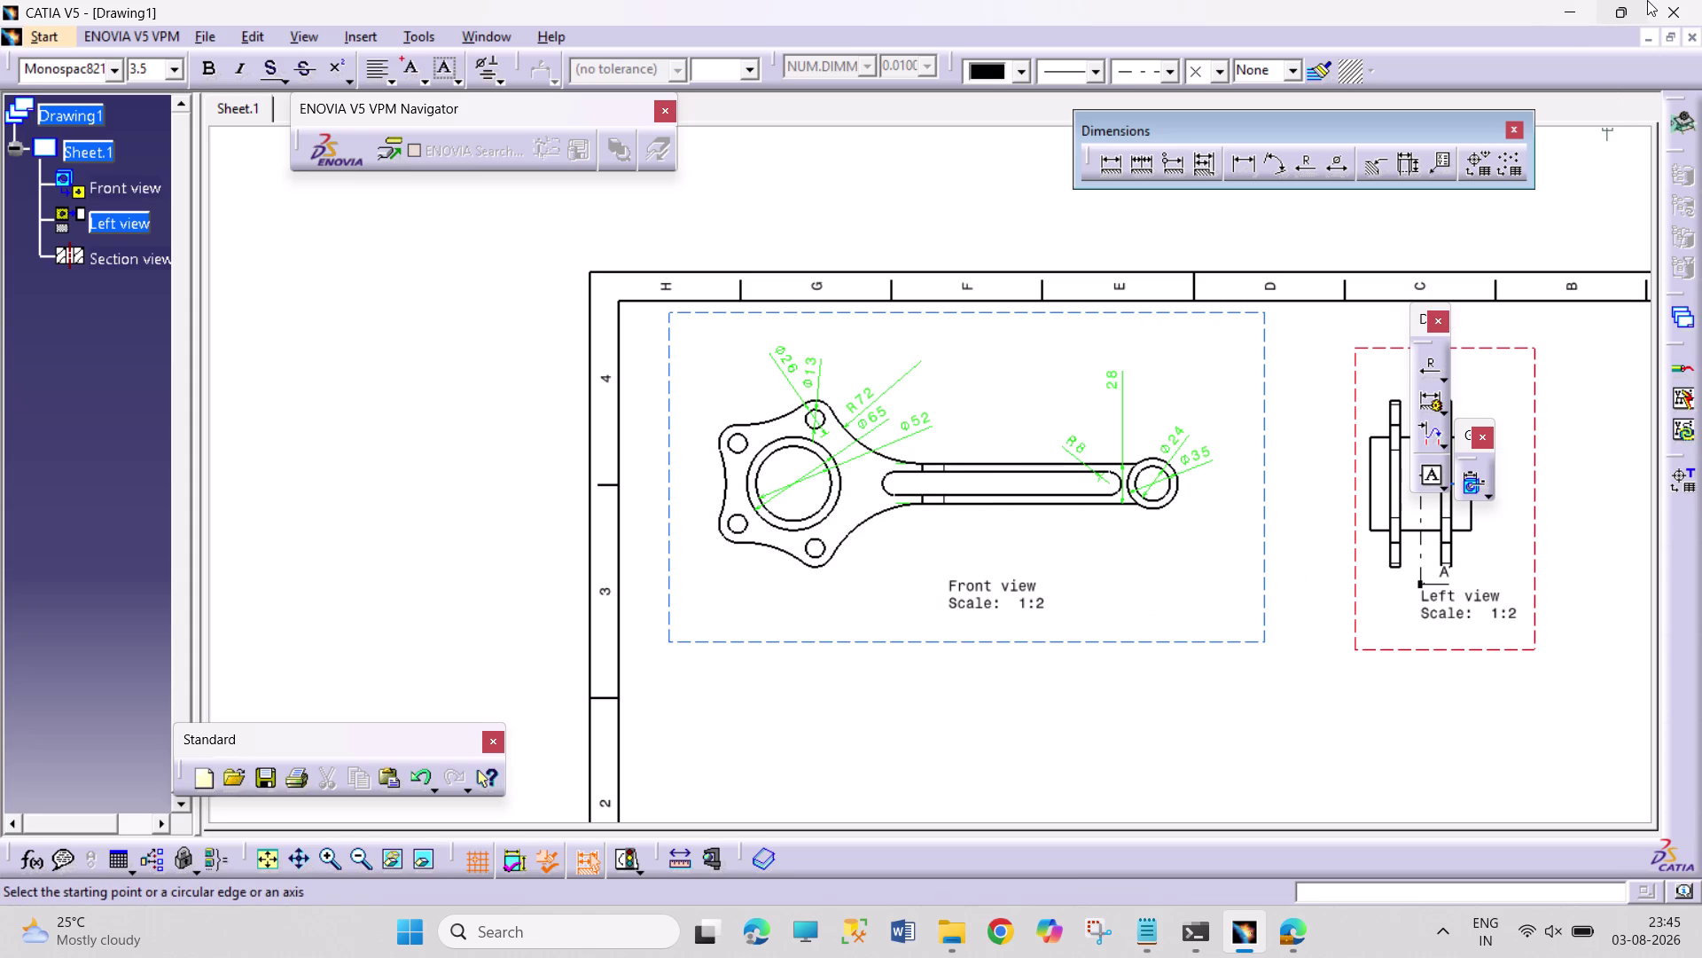
View the ROLLER TRACK PDF in Edge, then minimize Edge and CATIA to show the desktop.
click(1577, 14)
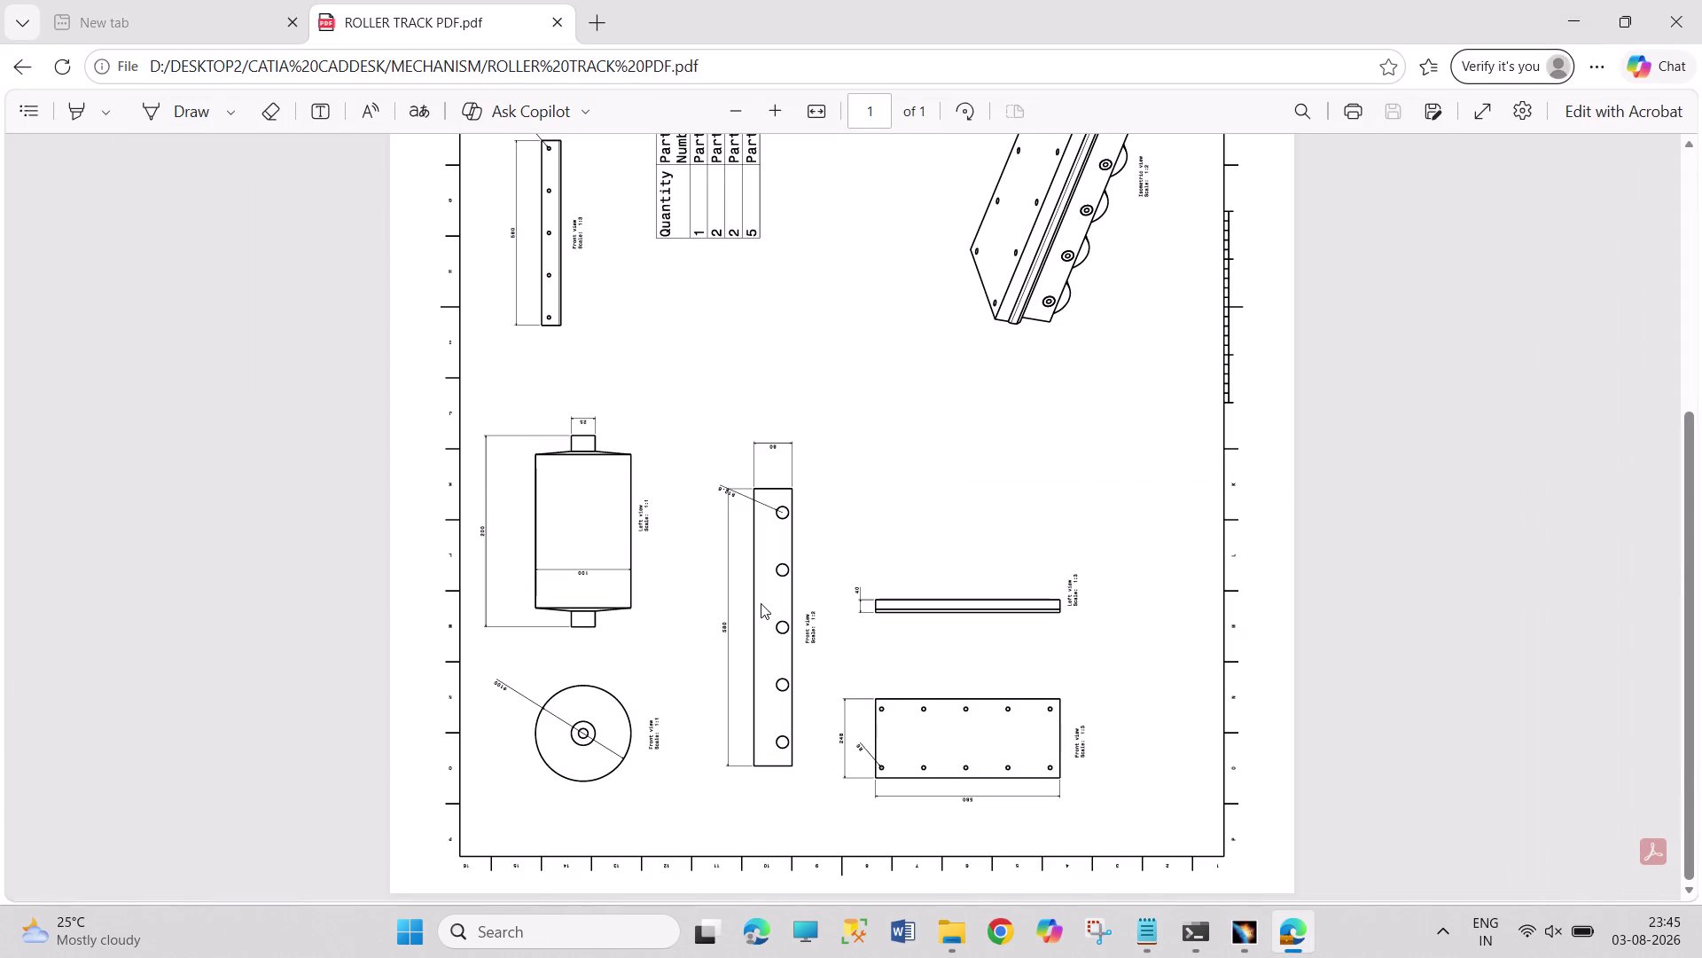
click(1556, 13)
click(1556, 14)
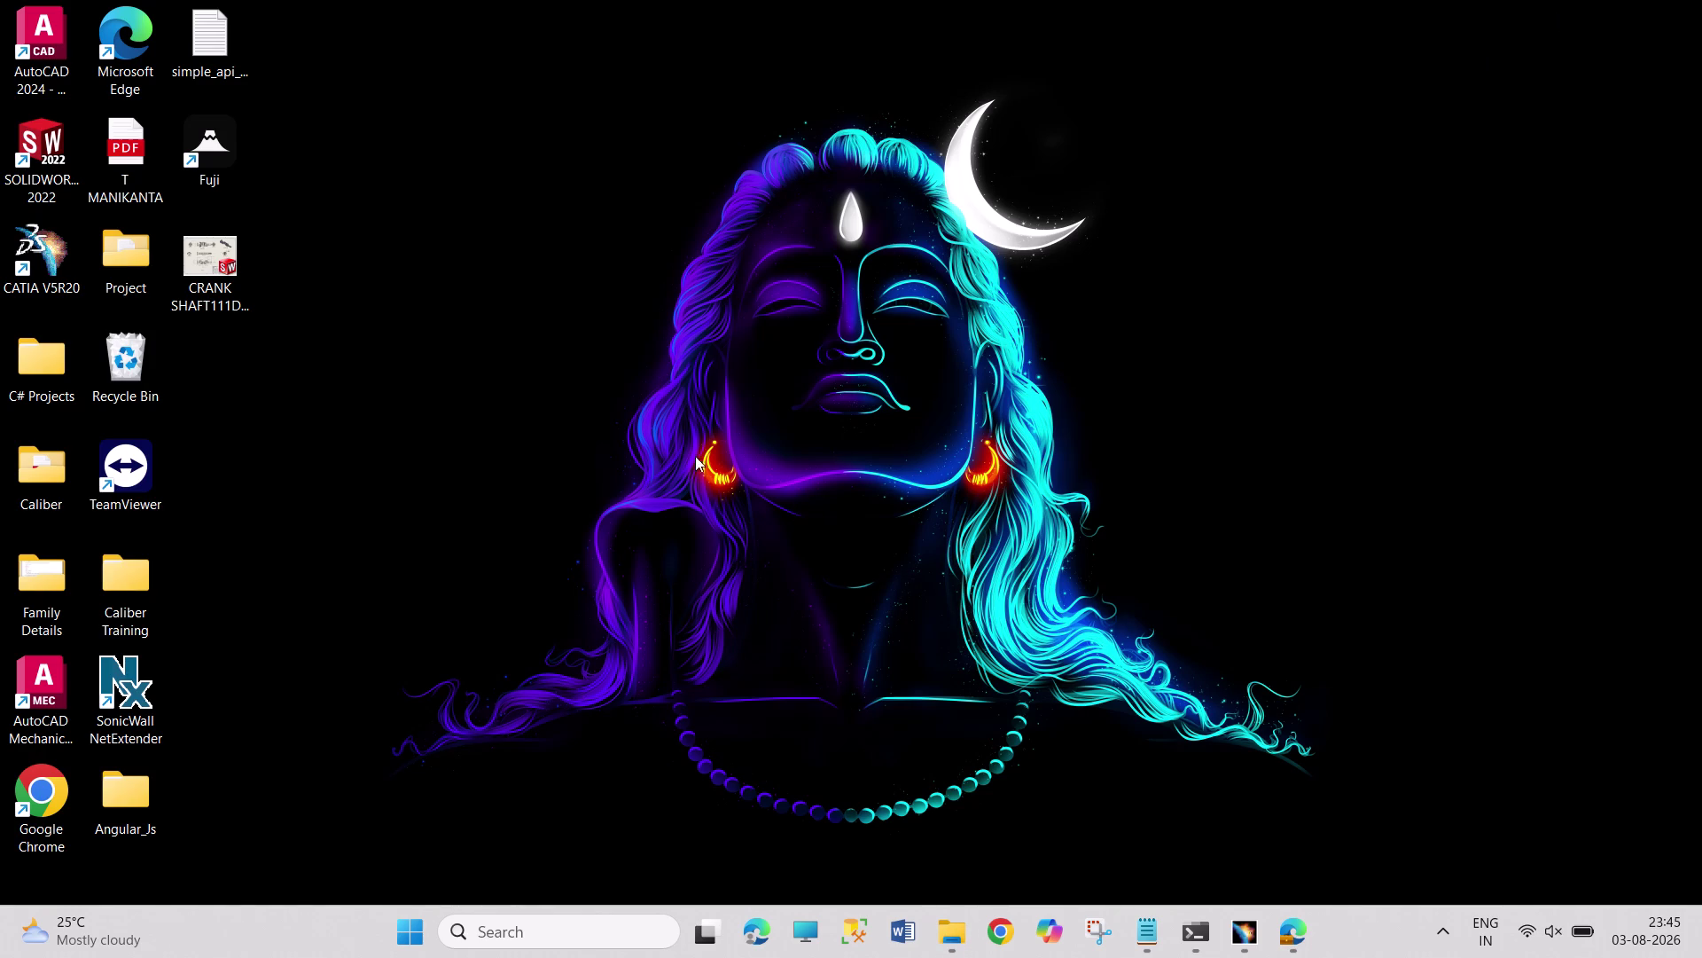
double_click(211, 146)
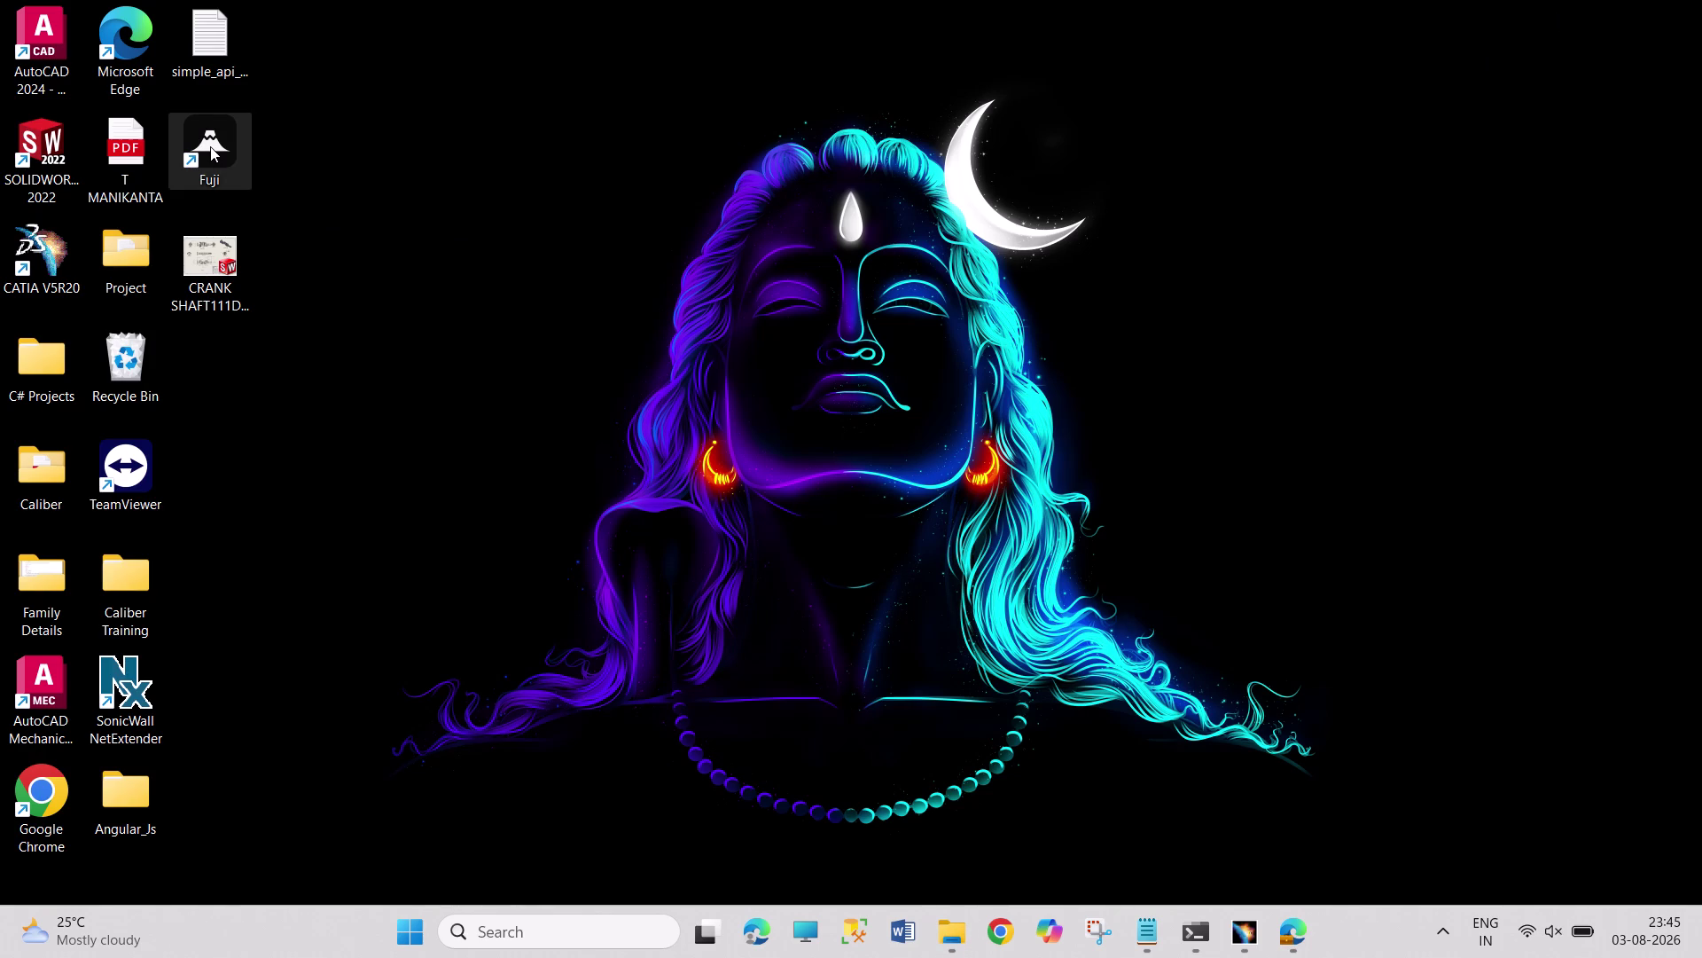